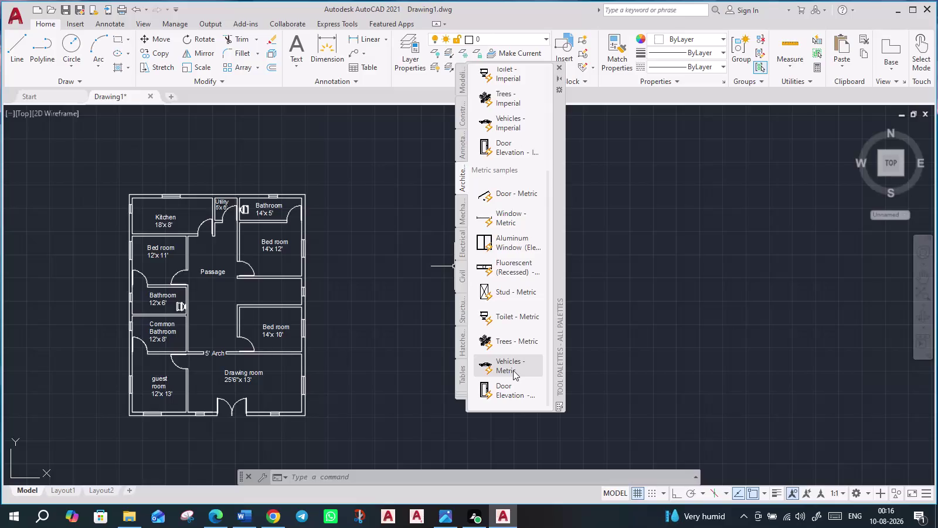
Try placing the metric vehicles and stud symbols, cancelling each insertion.
click(506, 294)
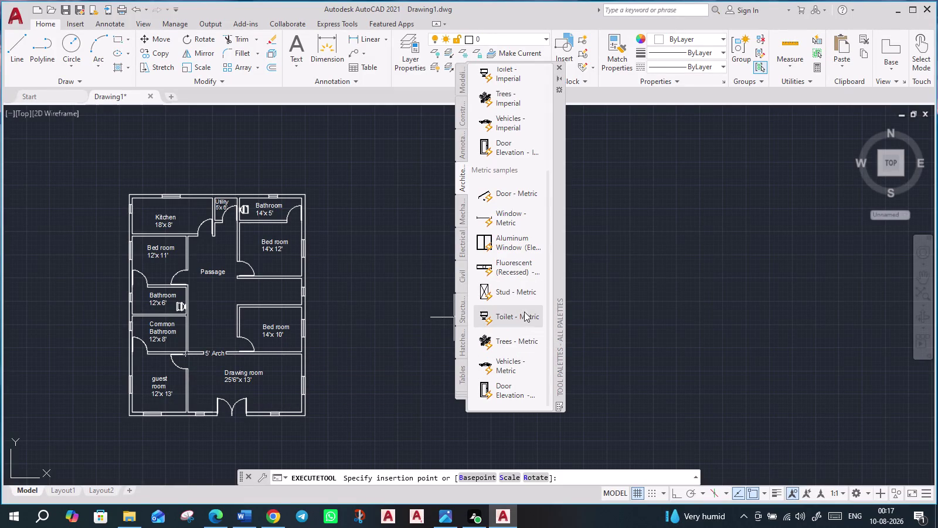
click(505, 293)
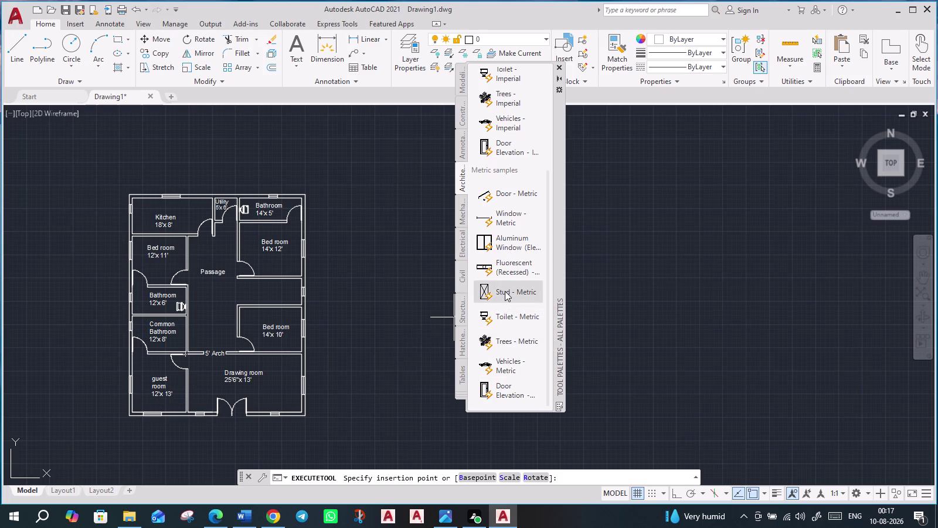
click(505, 291)
drag(505, 291, 380, 330)
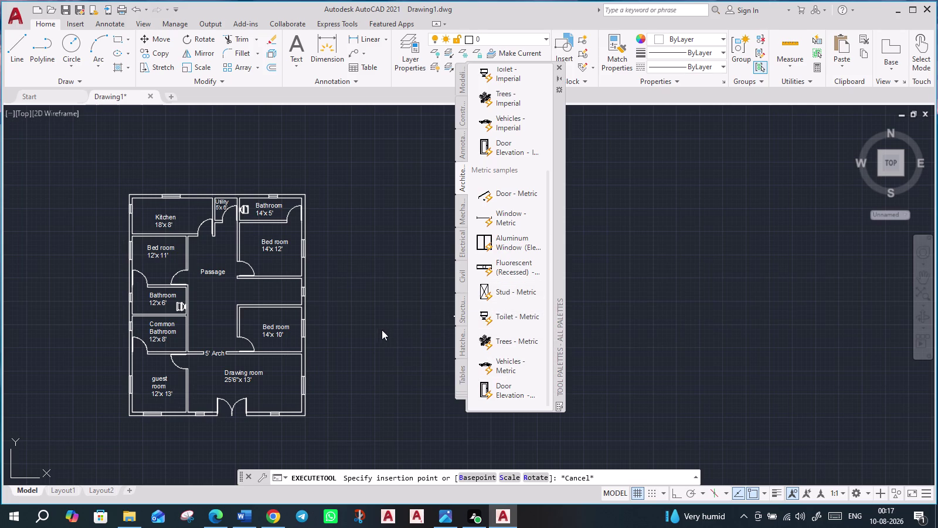
key(Escape)
click(523, 290)
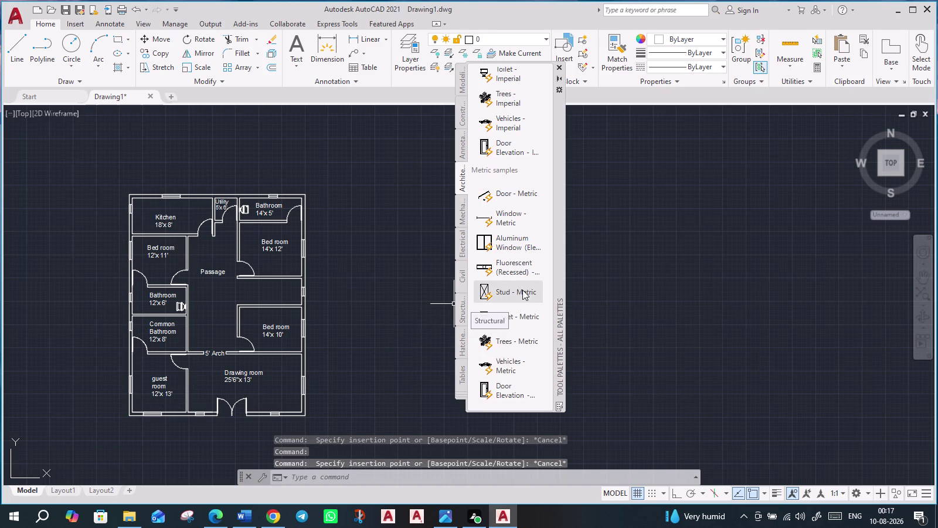
click(521, 290)
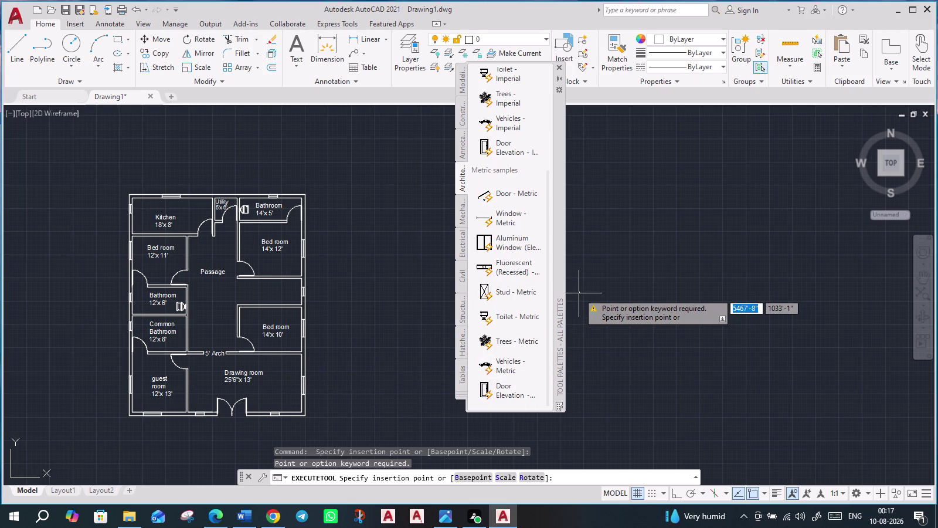
key(Escape)
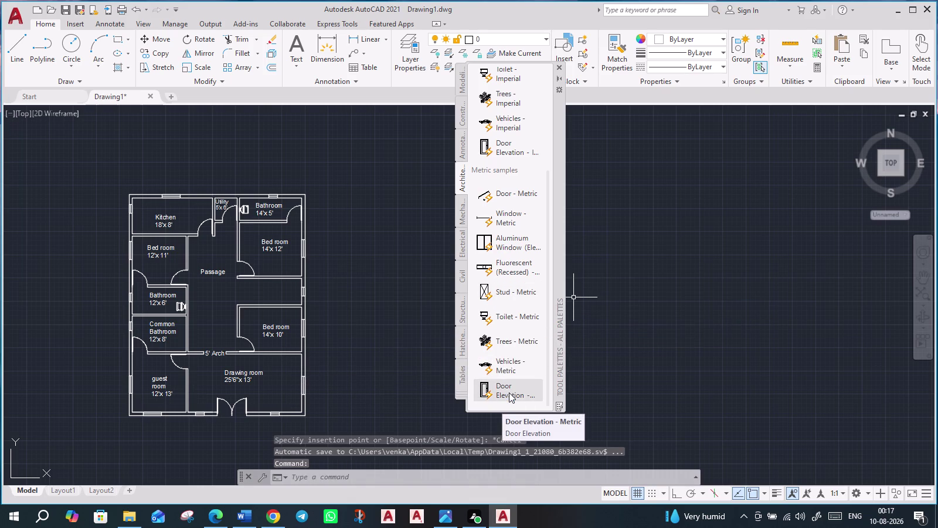
Show the Mechanical, then Constraints, then Modeling tool sets.
scroll(up, 3)
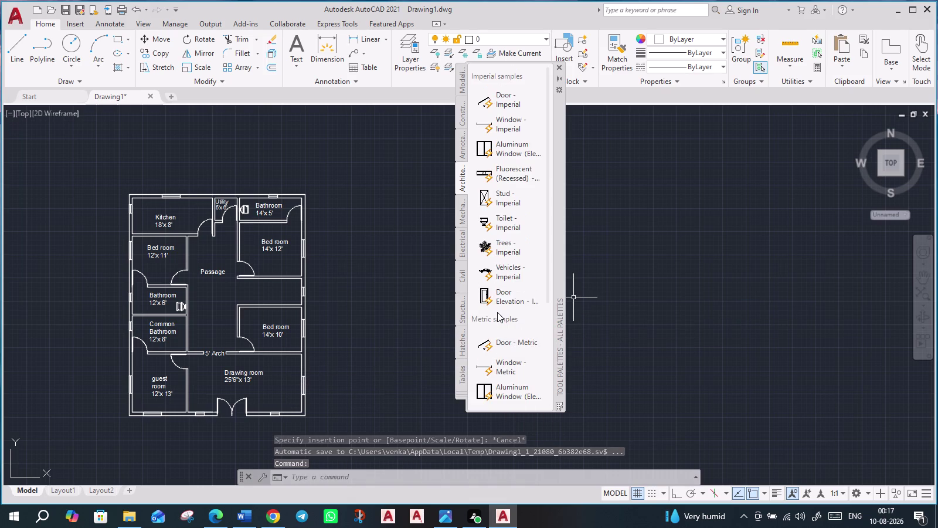
scroll(up, 3)
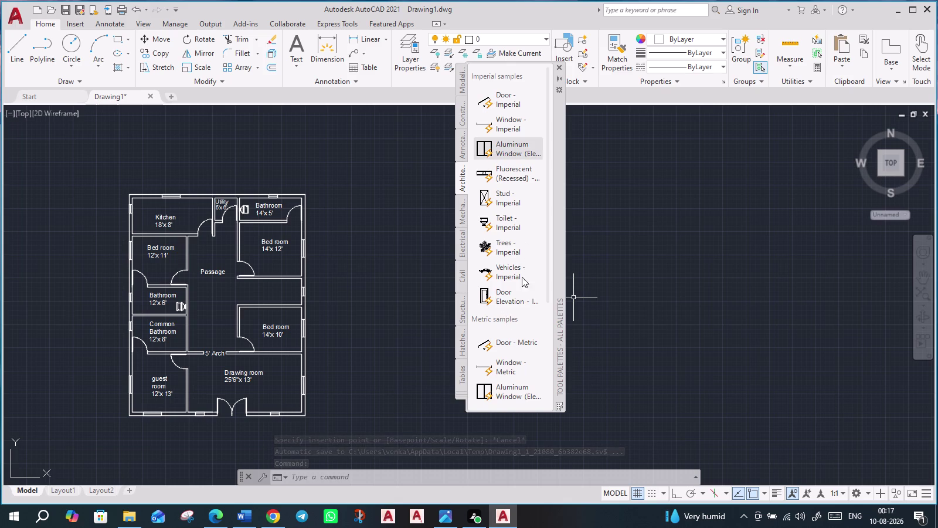
scroll(down, 3)
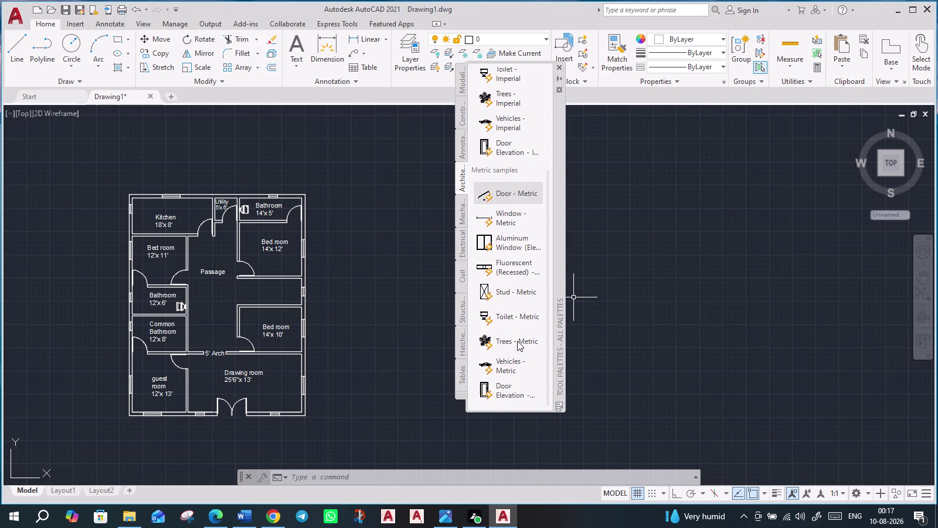
scroll(down, 3)
click(464, 219)
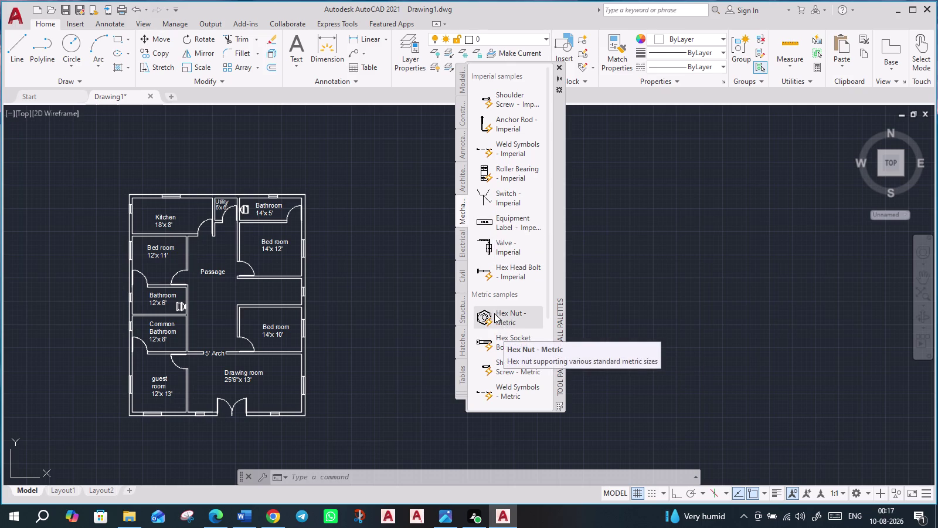
scroll(down, 3)
scroll(down, 3)
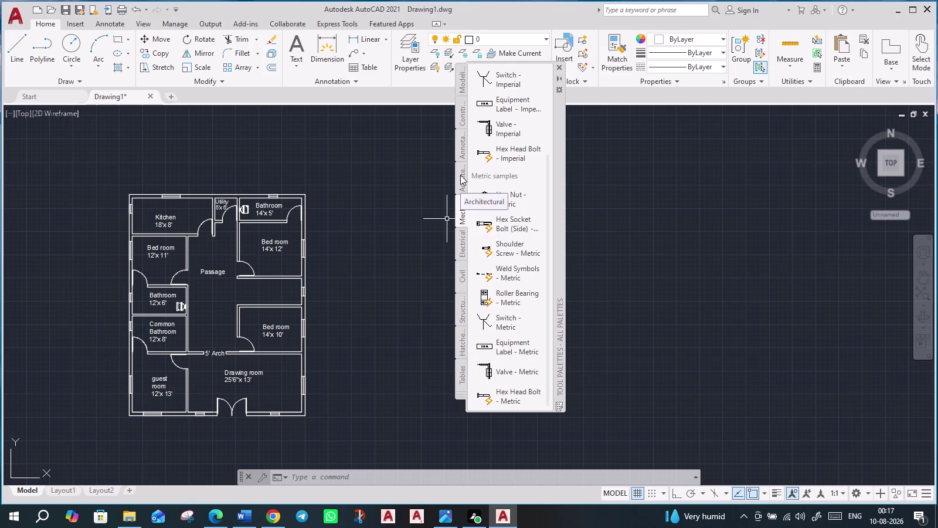
click(461, 123)
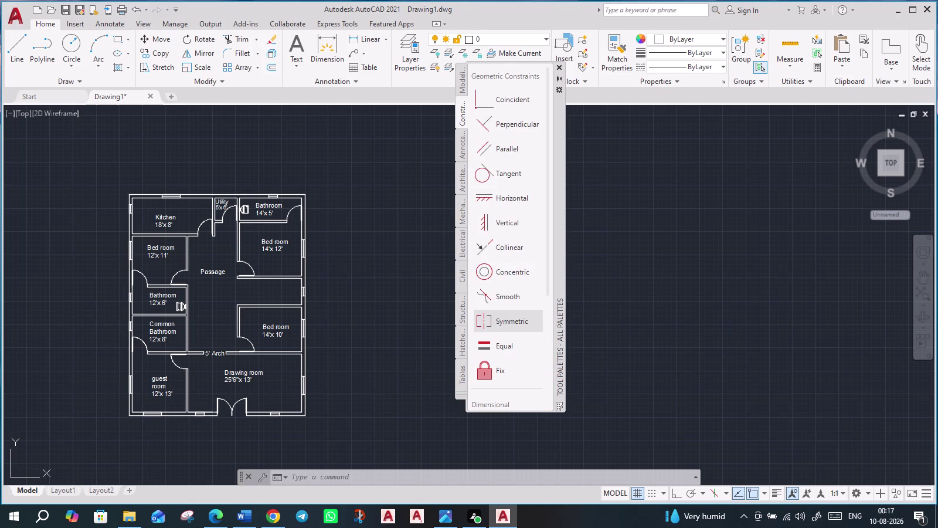
click(463, 86)
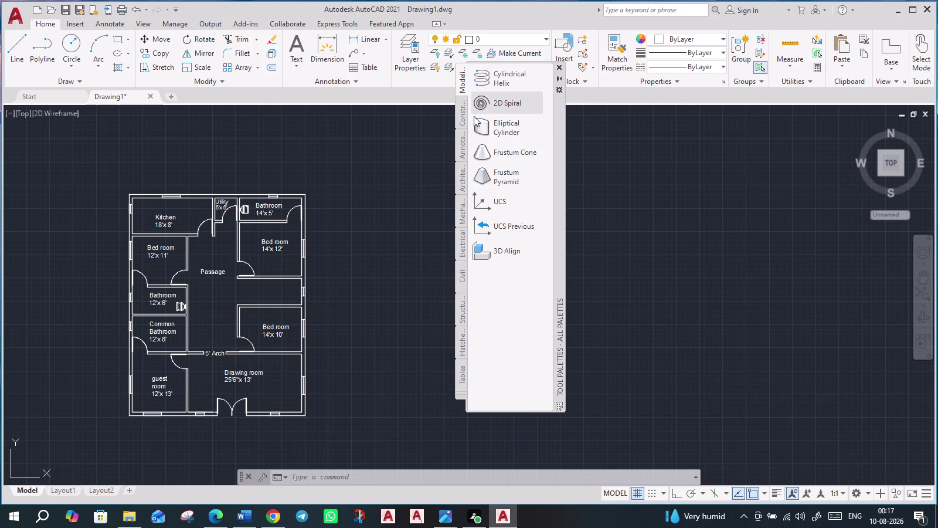
Cycle through the Architectural, Mechanical and Electrical tool sets to the Civil samples.
click(462, 149)
click(463, 177)
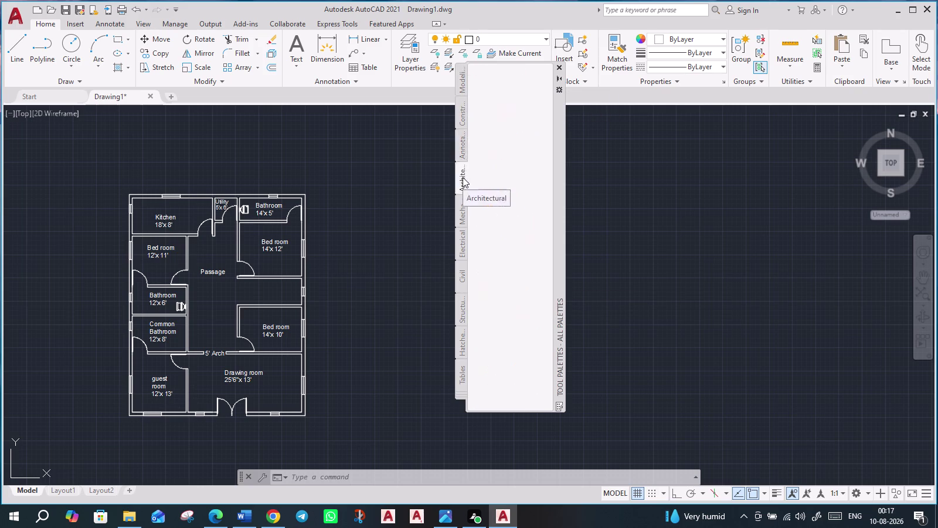
click(459, 215)
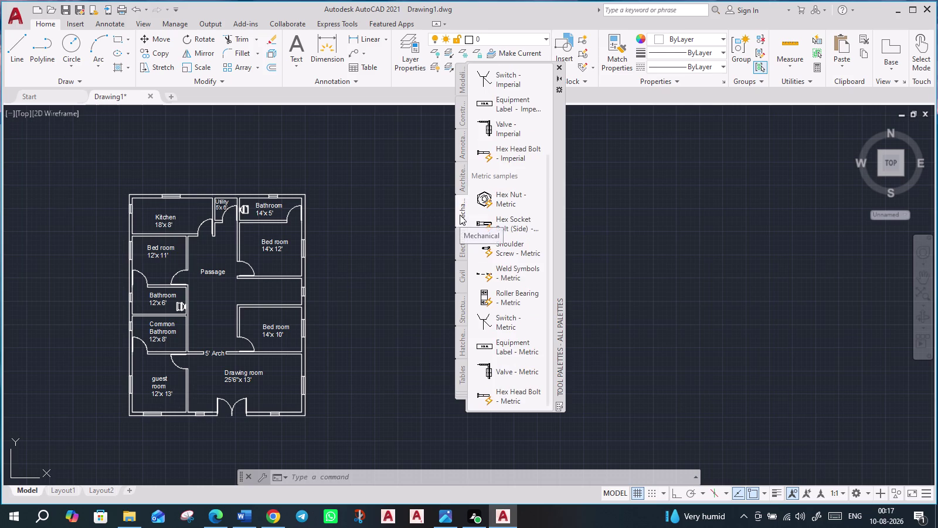
click(458, 239)
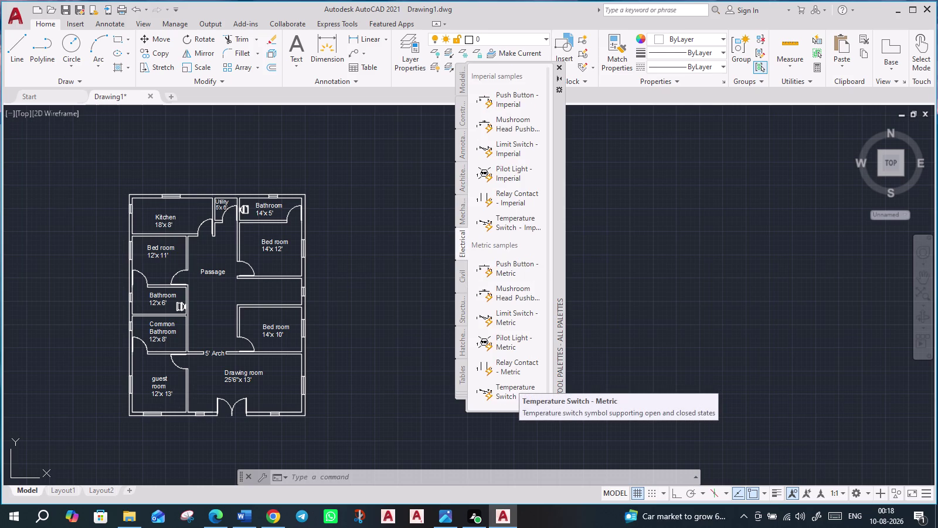
scroll(down, 3)
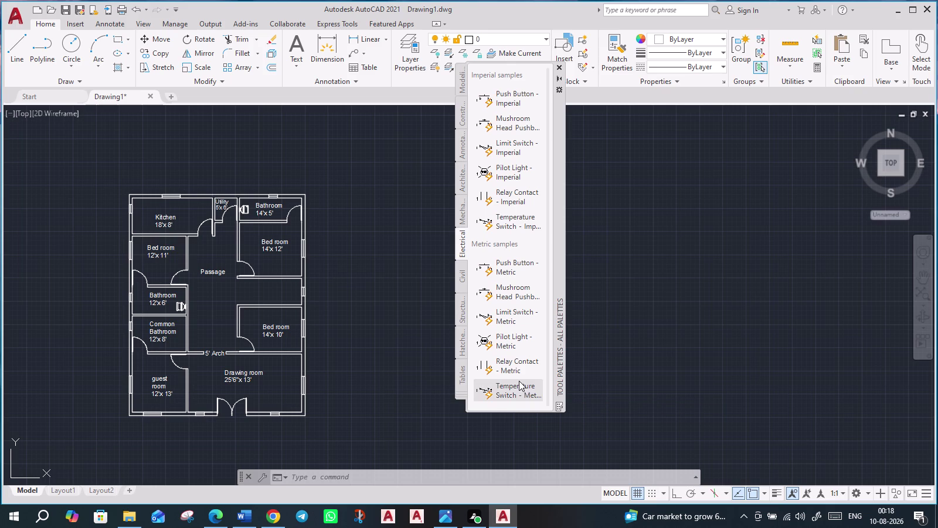
click(463, 277)
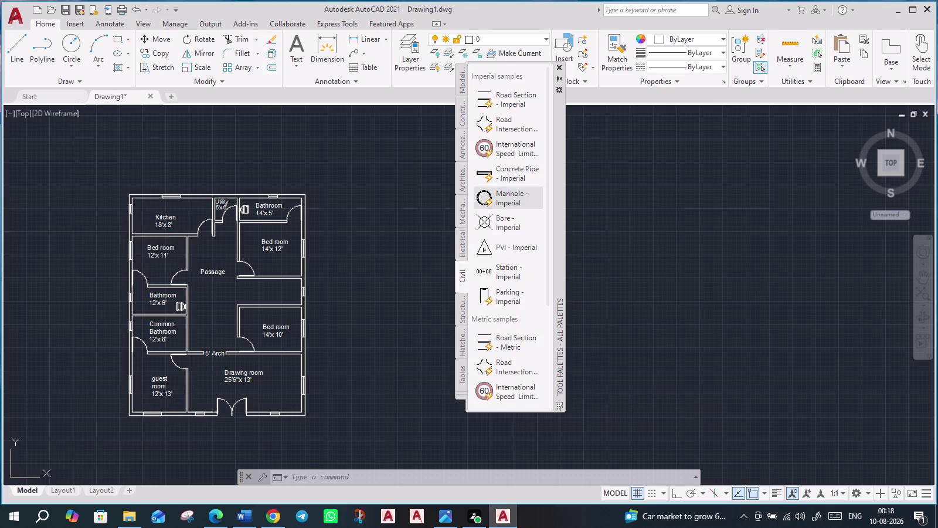
Show the Structural, Hatches and Fills, and Tables tool sets in turn.
scroll(down, 3)
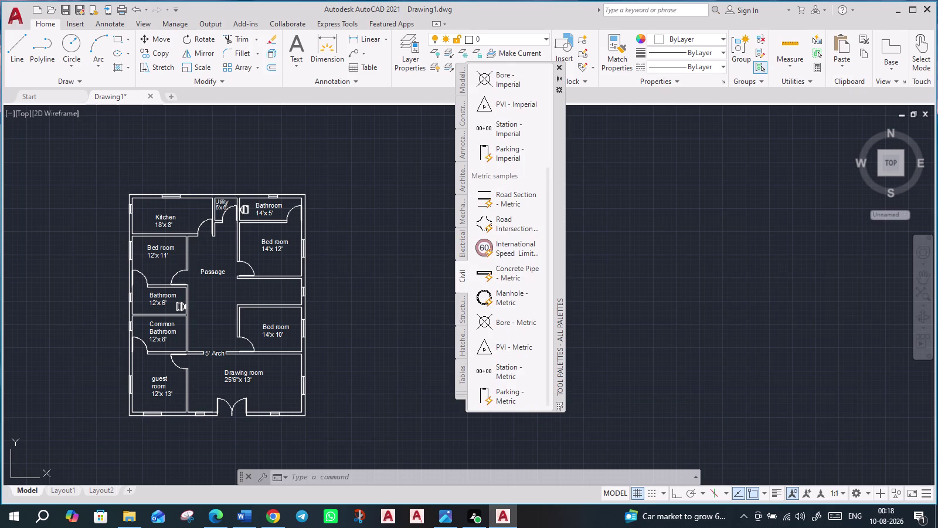
click(463, 320)
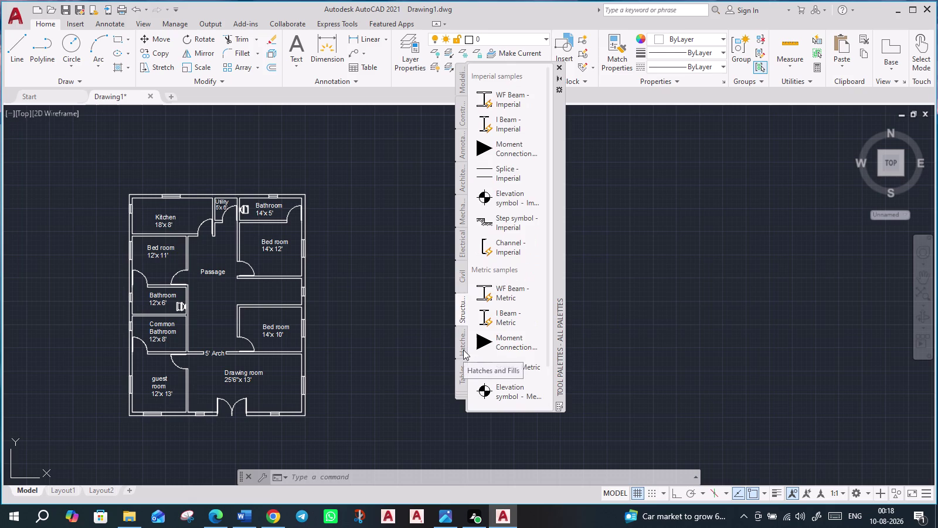
click(463, 350)
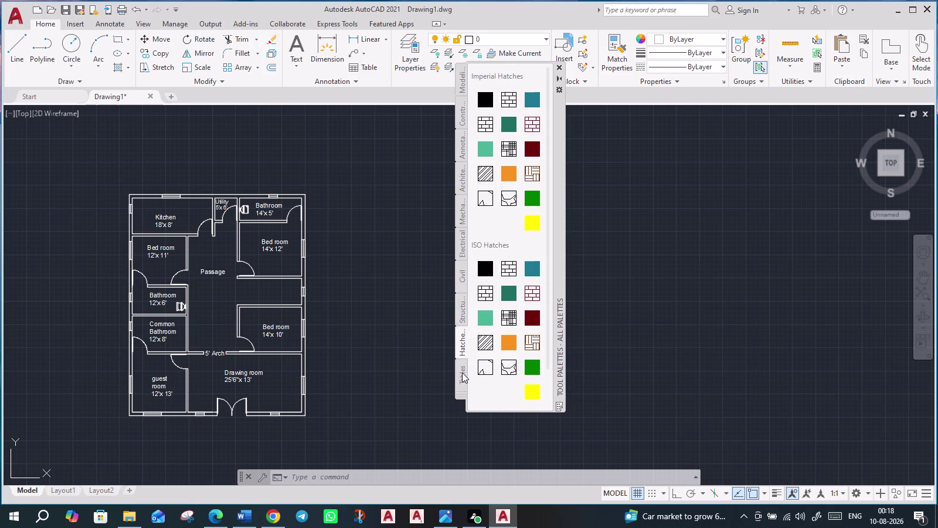
click(460, 380)
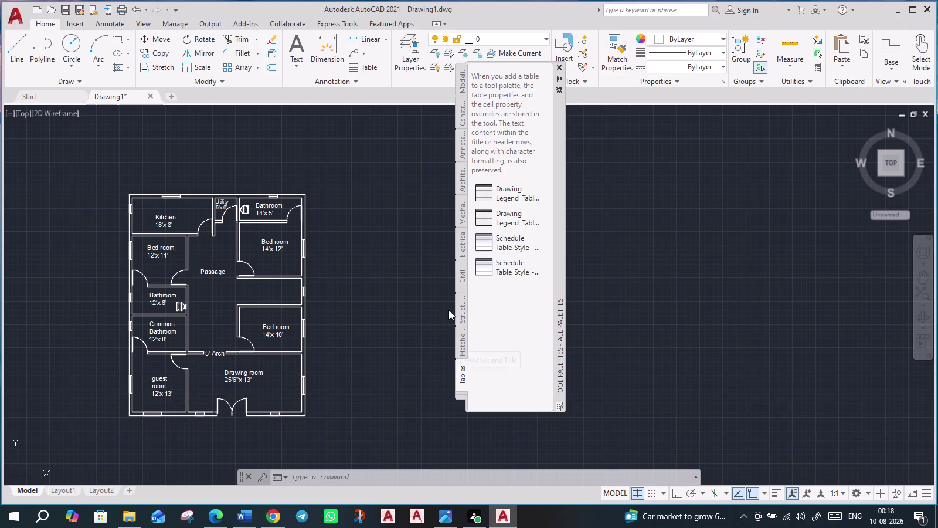
Close the Tool Palettes window, leaving the floor plan in view.
click(561, 70)
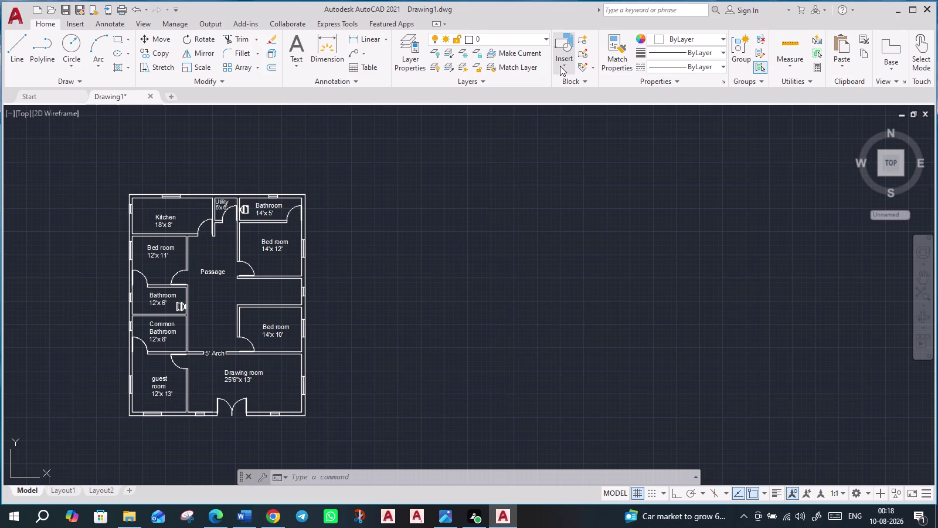
click(560, 66)
click(466, 227)
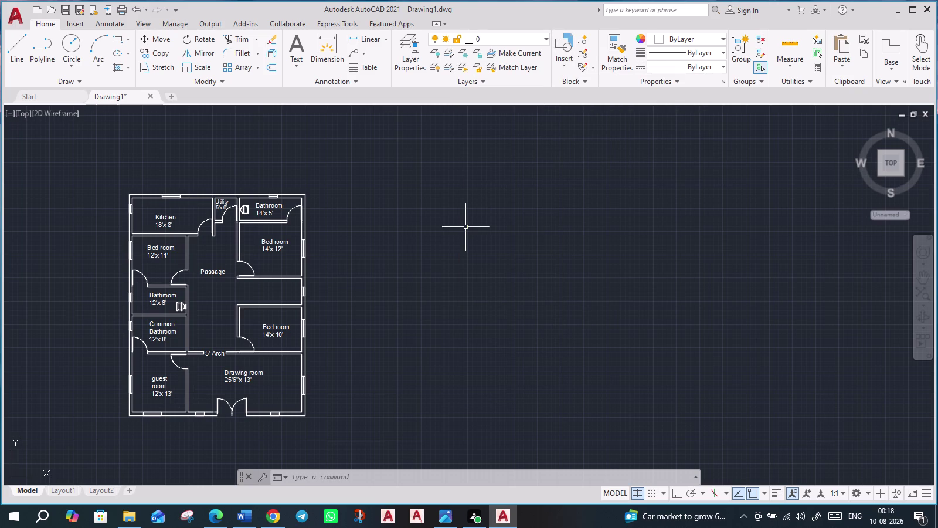